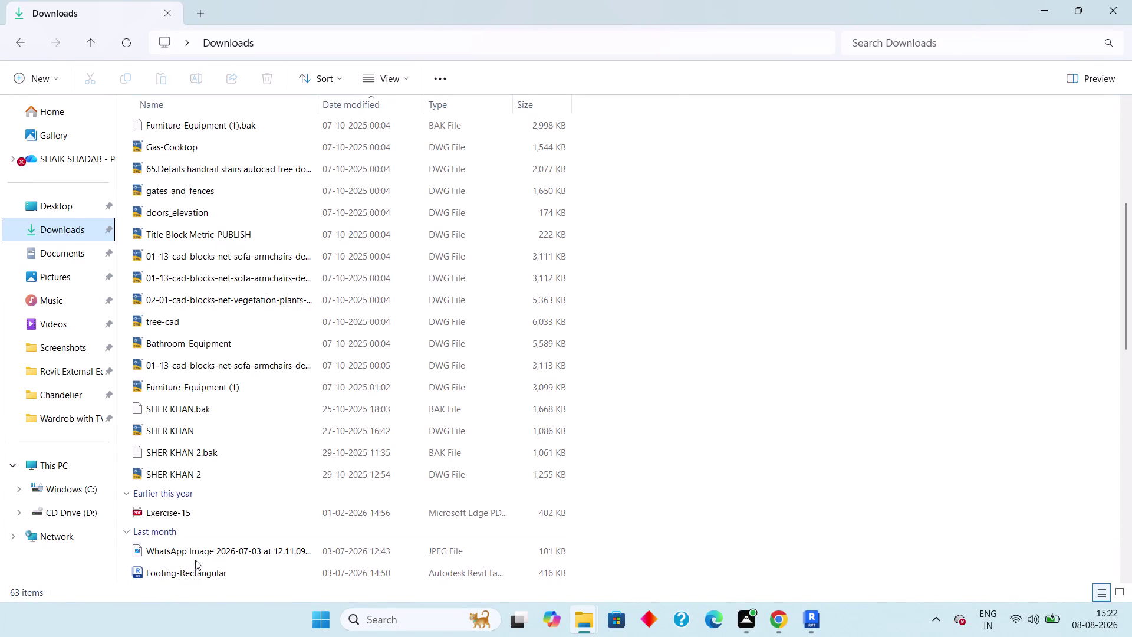
Sort Downloads by Date modified descending, then select the Couch17 file at the top.
scroll(up, 3)
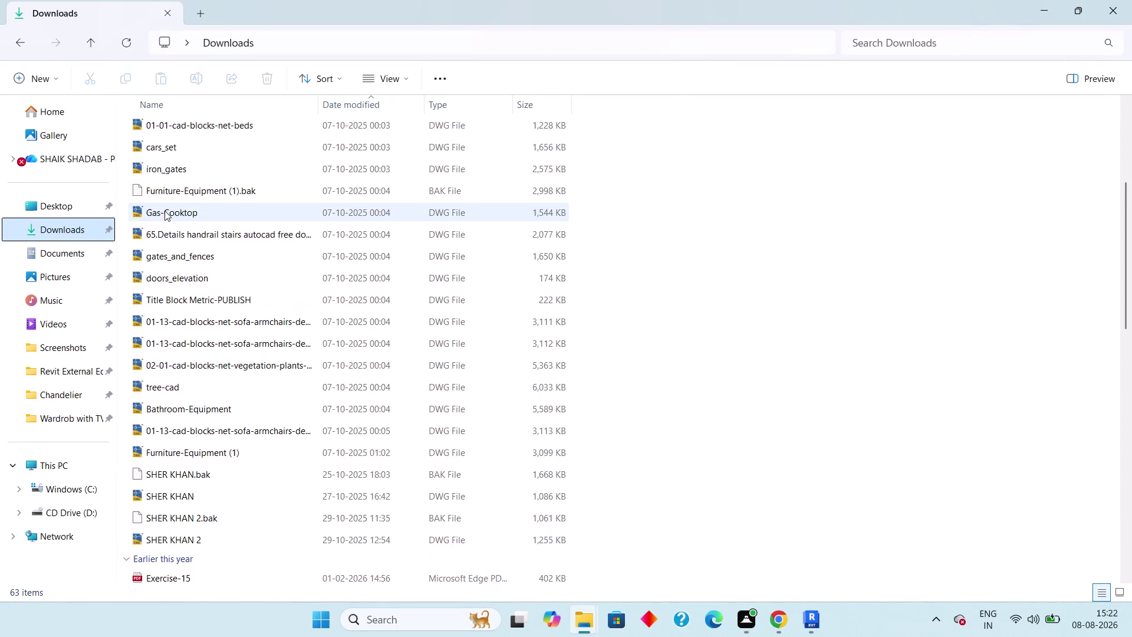
scroll(up, 3)
scroll(up, 3)
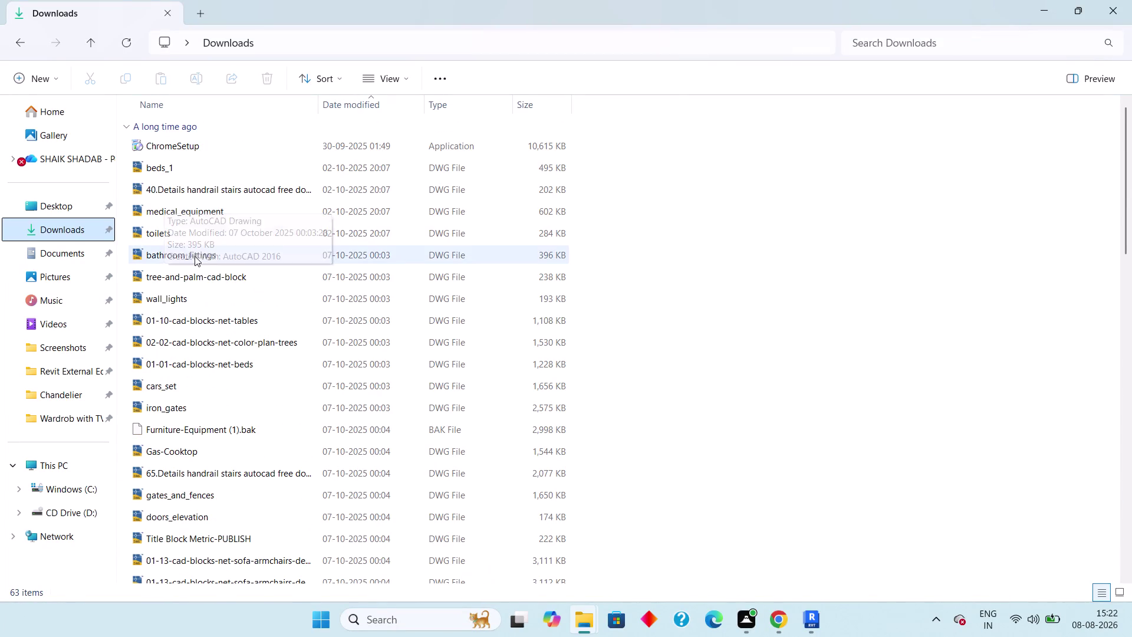
scroll(up, 3)
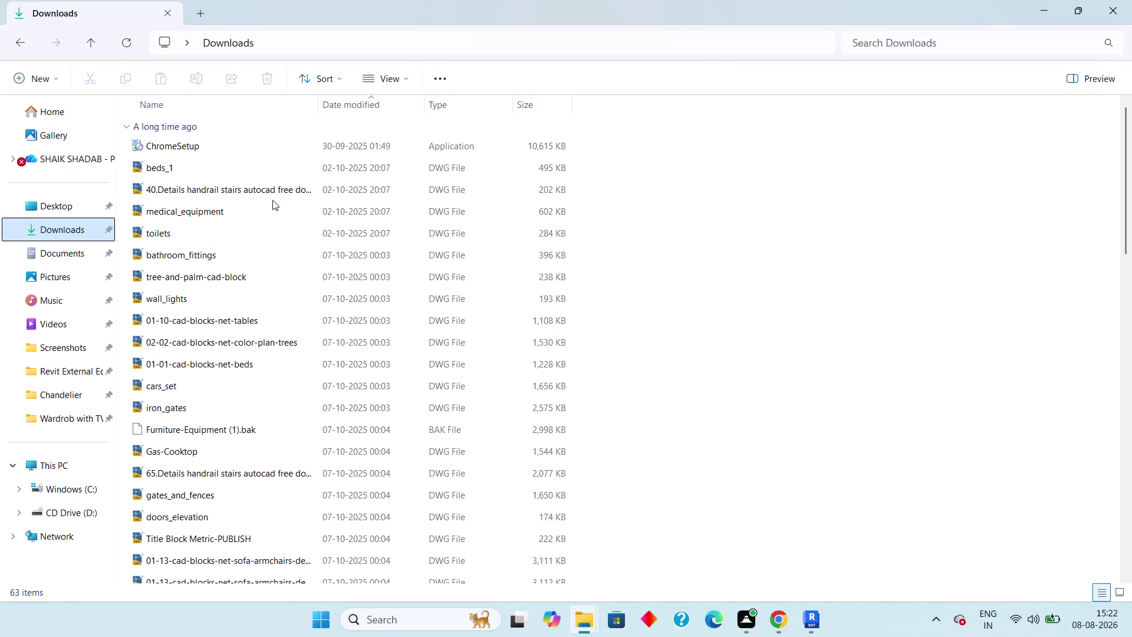
click(389, 81)
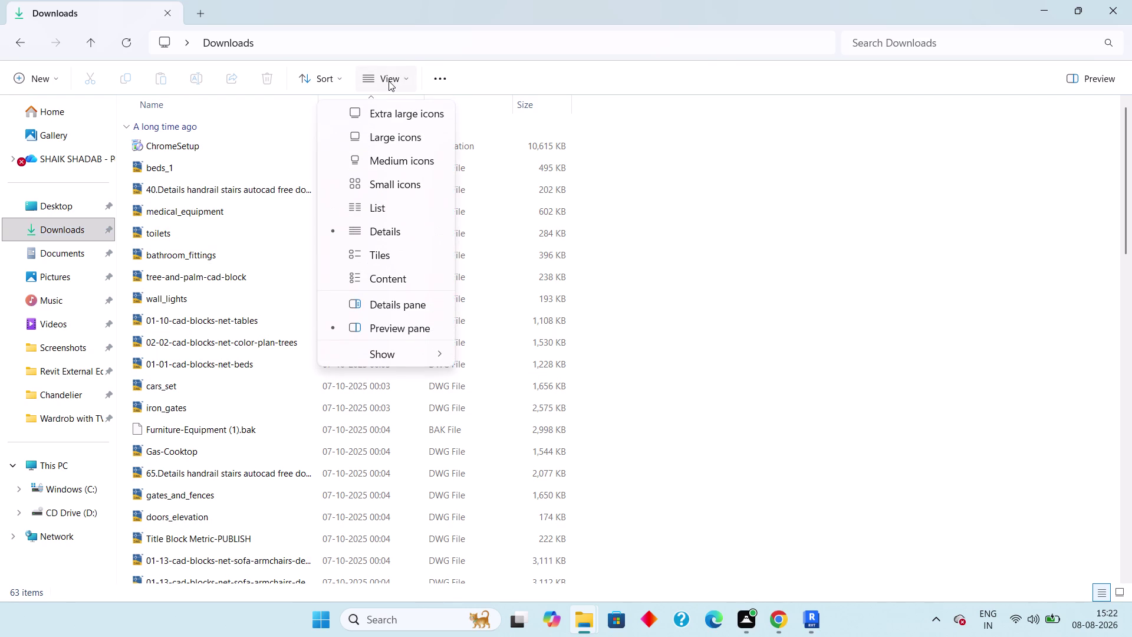
click(389, 80)
click(344, 81)
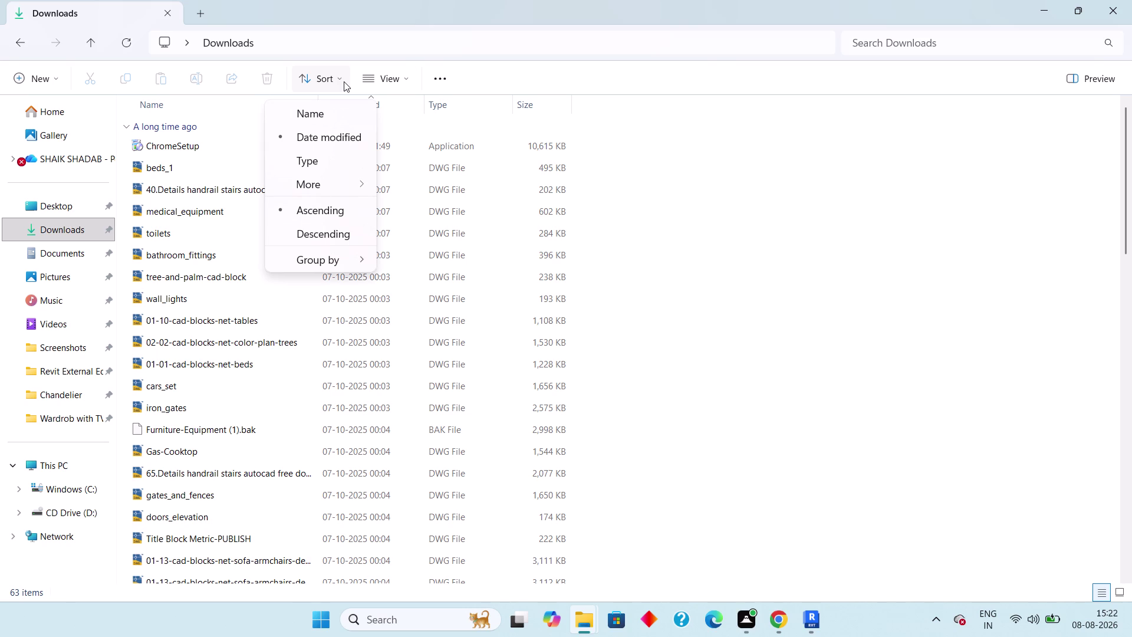
click(342, 135)
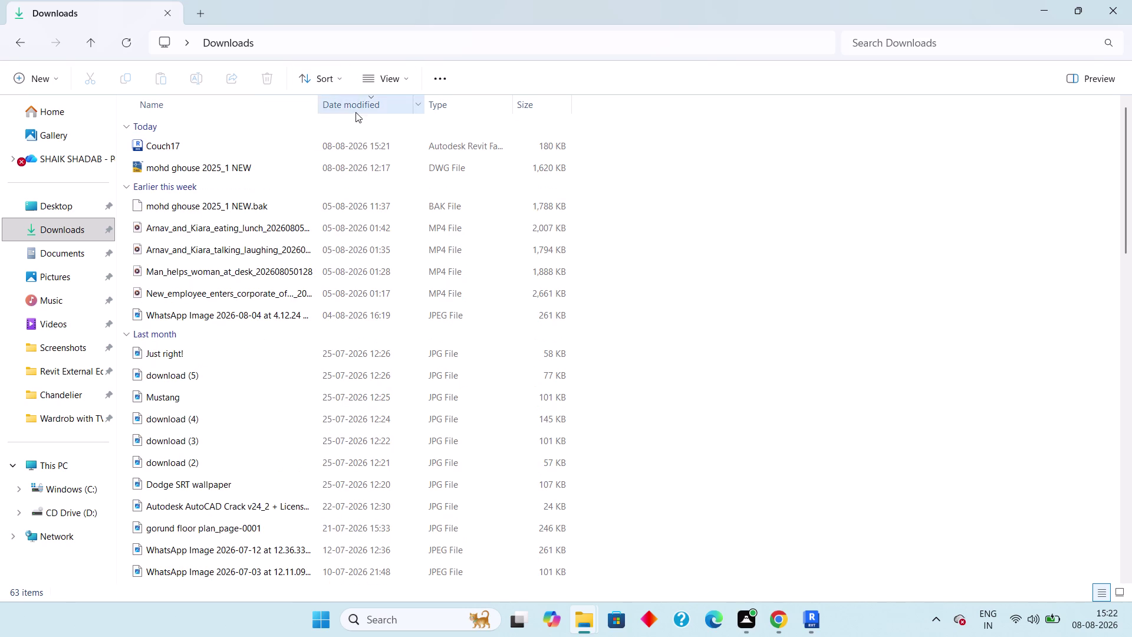
click(279, 143)
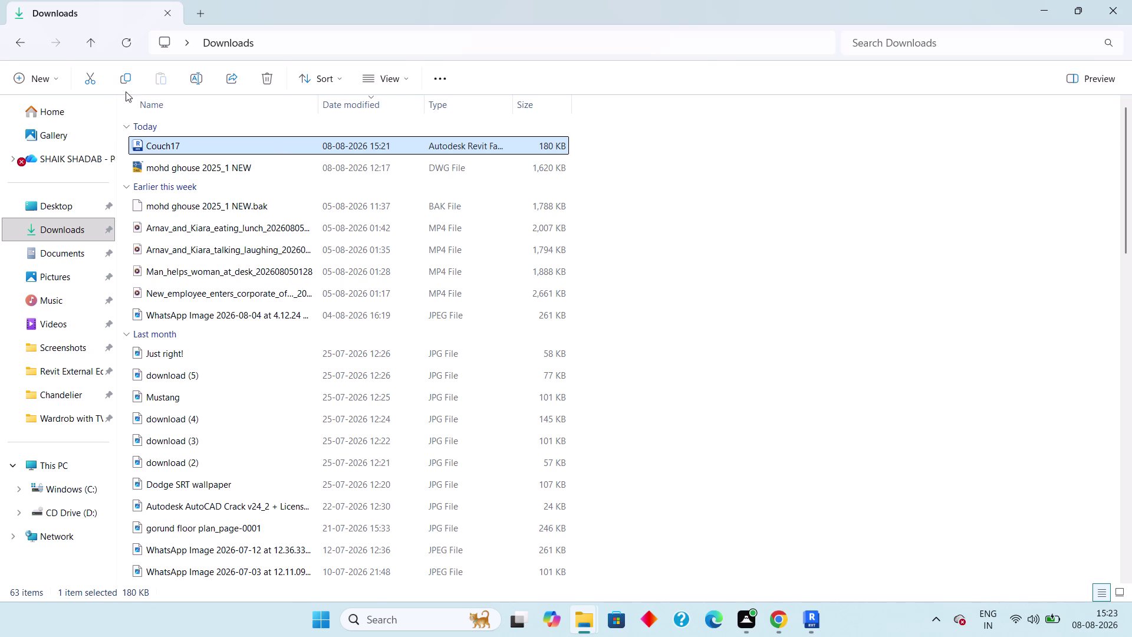
Cut Couch17 and go to Documents > Revit External Equipments > Seatings.
click(96, 80)
double_click(94, 257)
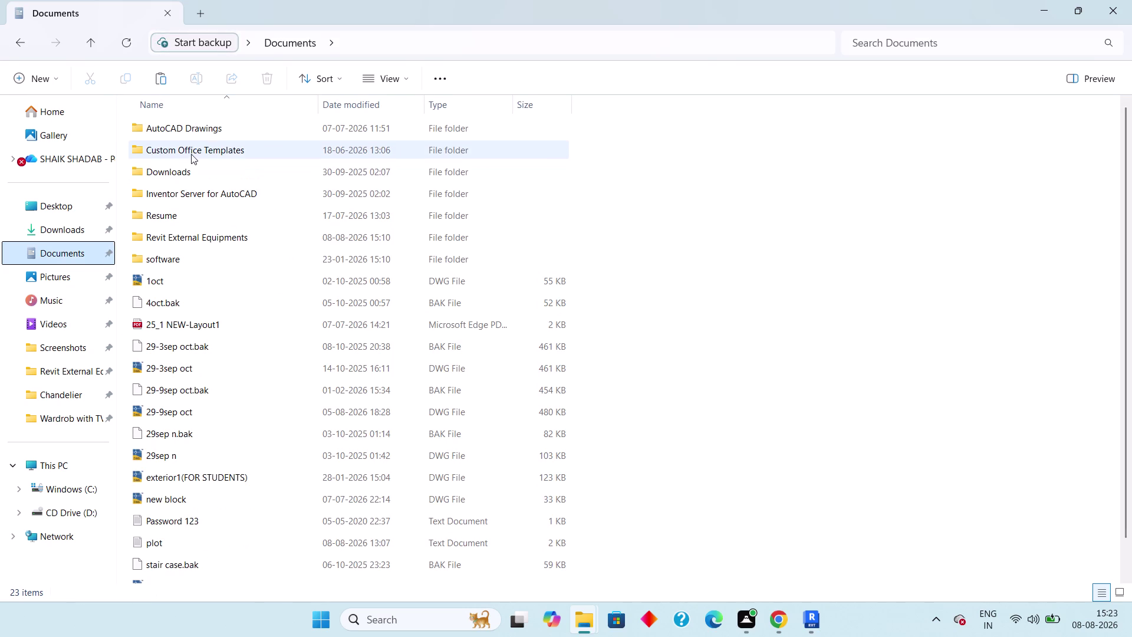
double_click(194, 235)
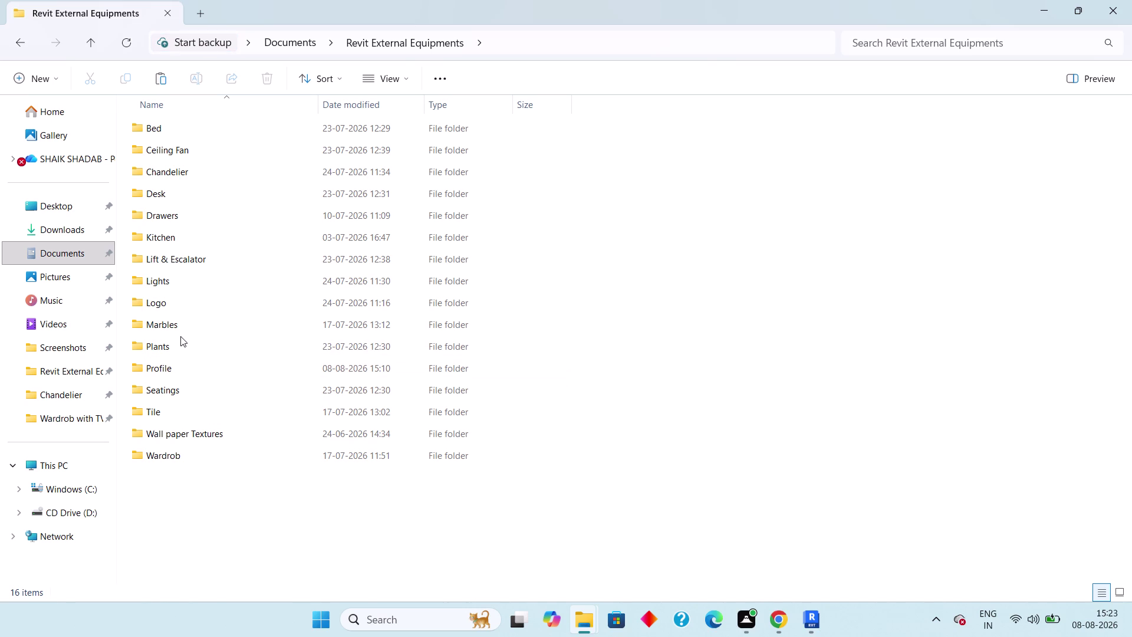
double_click(180, 392)
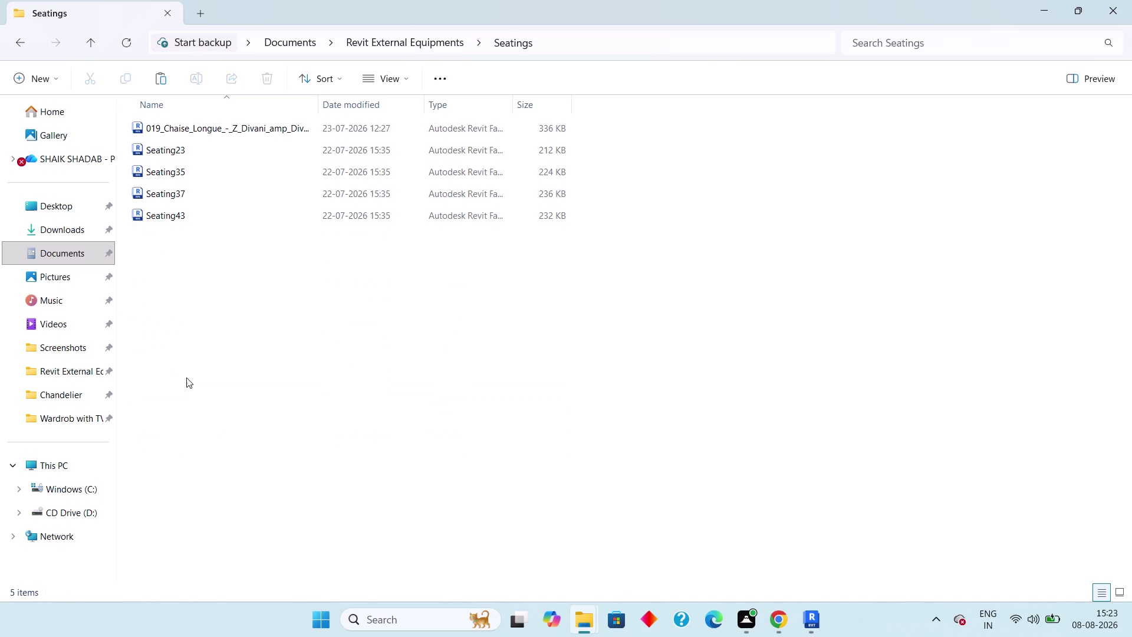
Paste Couch17 into the Seatings folder and clear the selection.
right_click(217, 320)
click(246, 344)
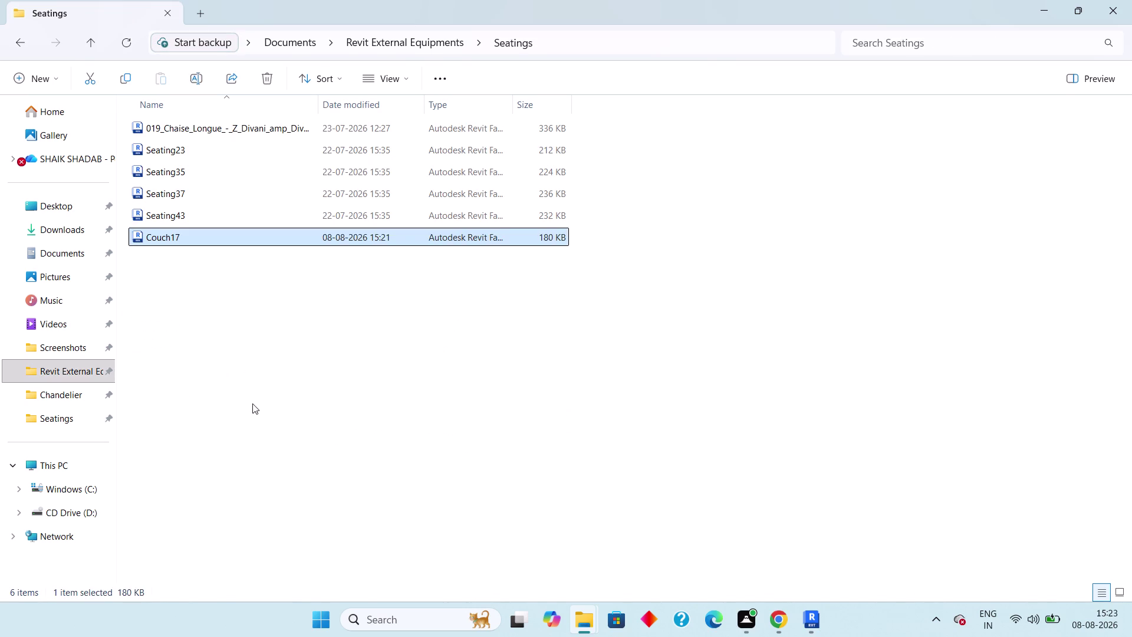
click(254, 401)
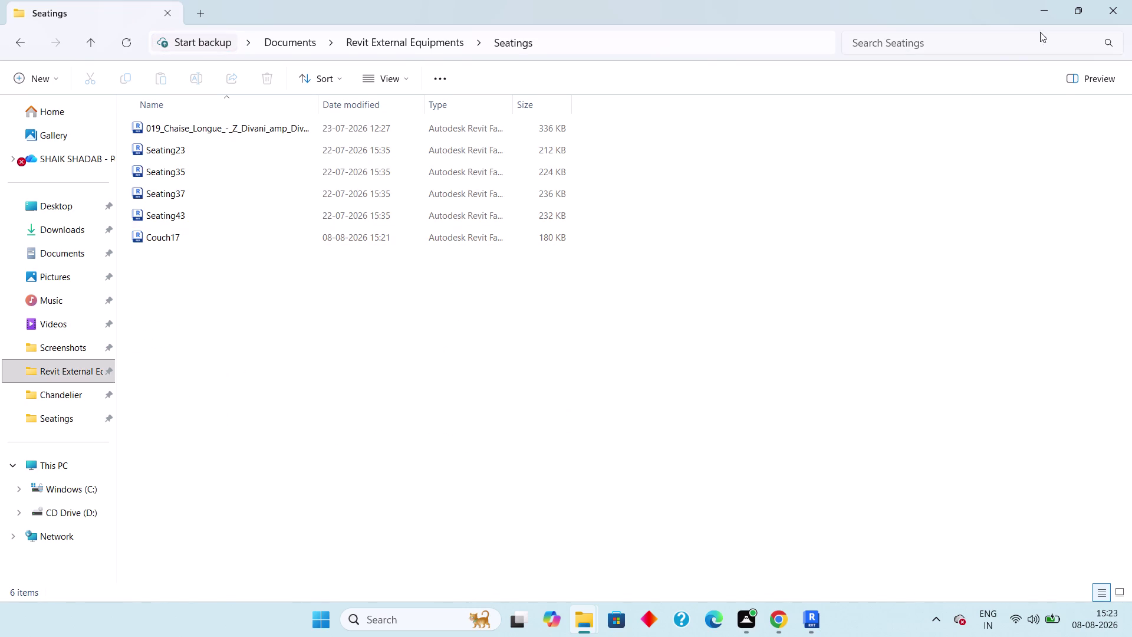